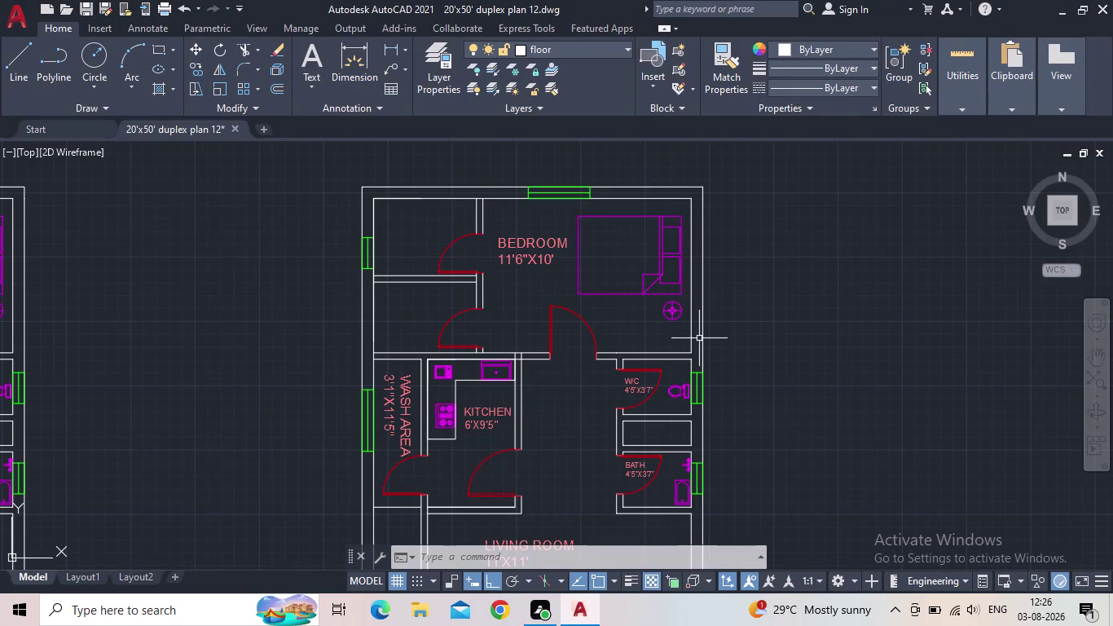
Frame the upper floor and start COPY with the KITCHEN 6'X9'5" label selected.
middle_drag(607, 386, 486, 339)
scroll(down, 3)
middle_drag(476, 339, 479, 323)
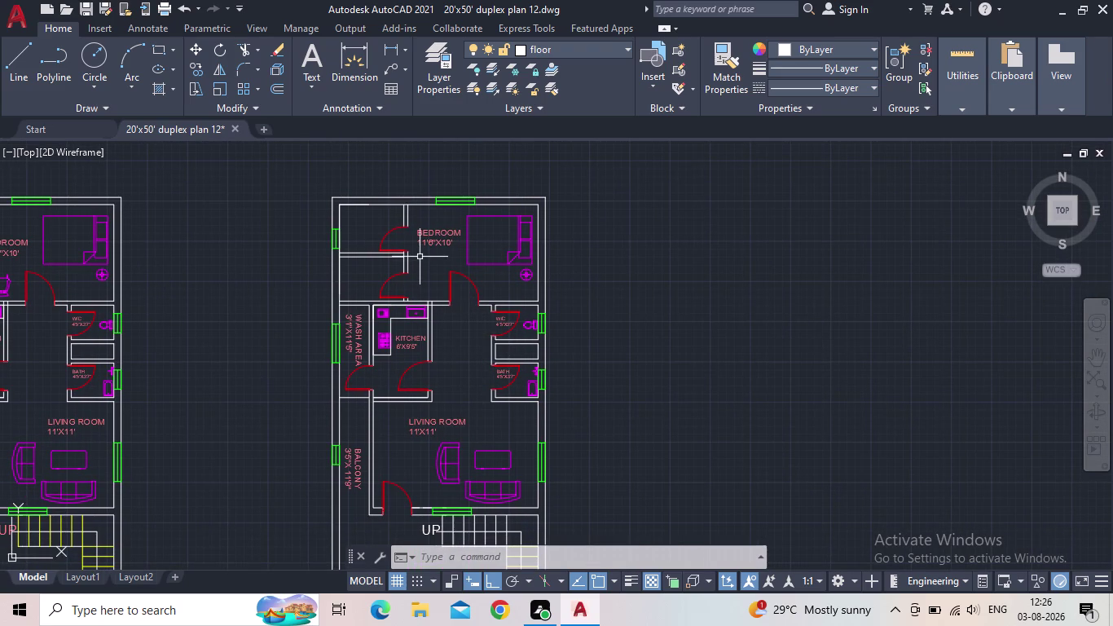
scroll(up, 3)
scroll(up, 3)
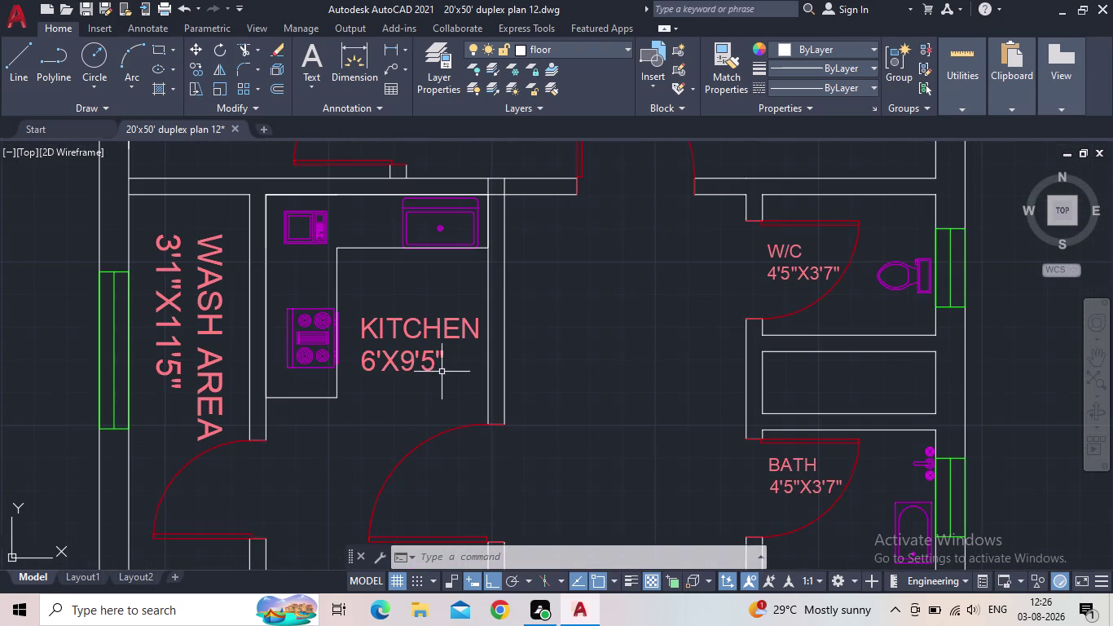
key(c)
key(o)
key(Return)
click(418, 386)
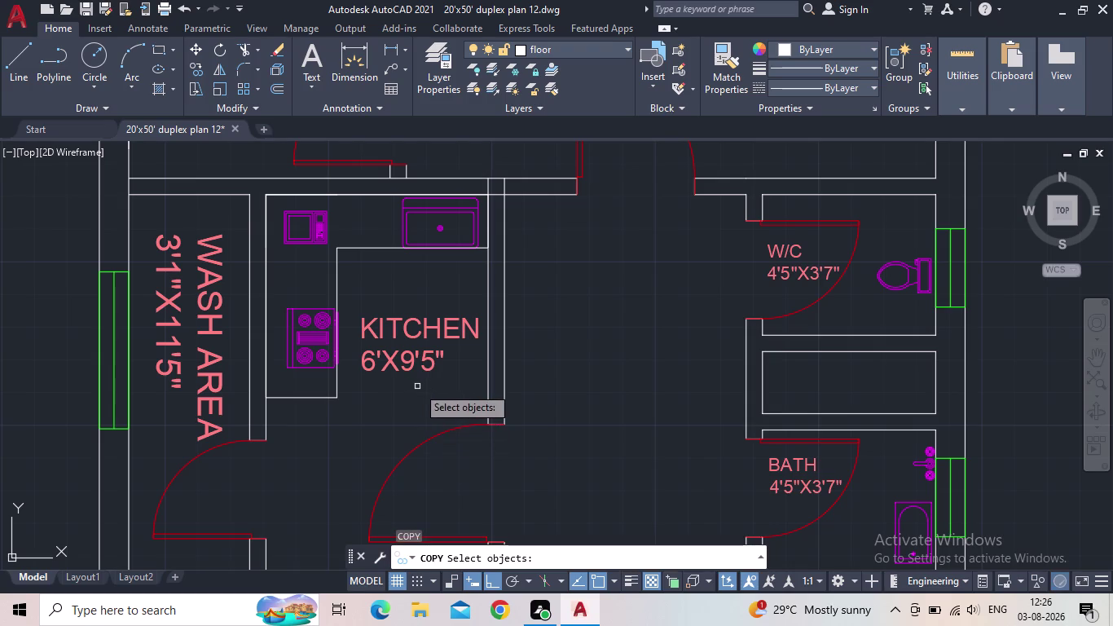
click(391, 329)
key(space)
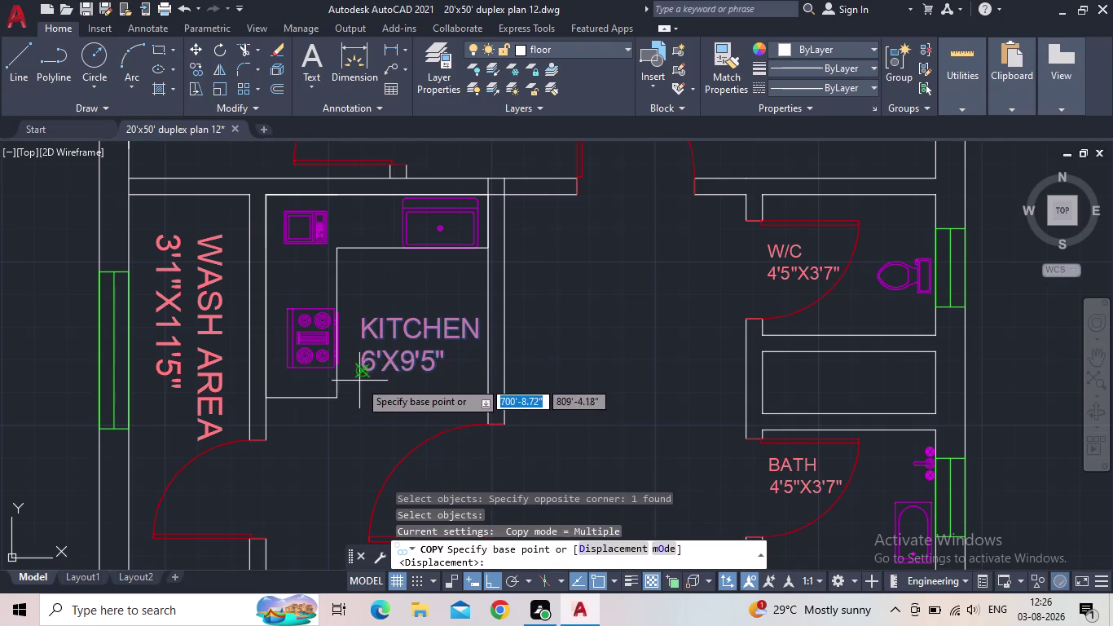
Place two label copies, left of the bedroom and in the top-left room.
click(361, 375)
middle_drag(342, 254, 394, 323)
scroll(down, 3)
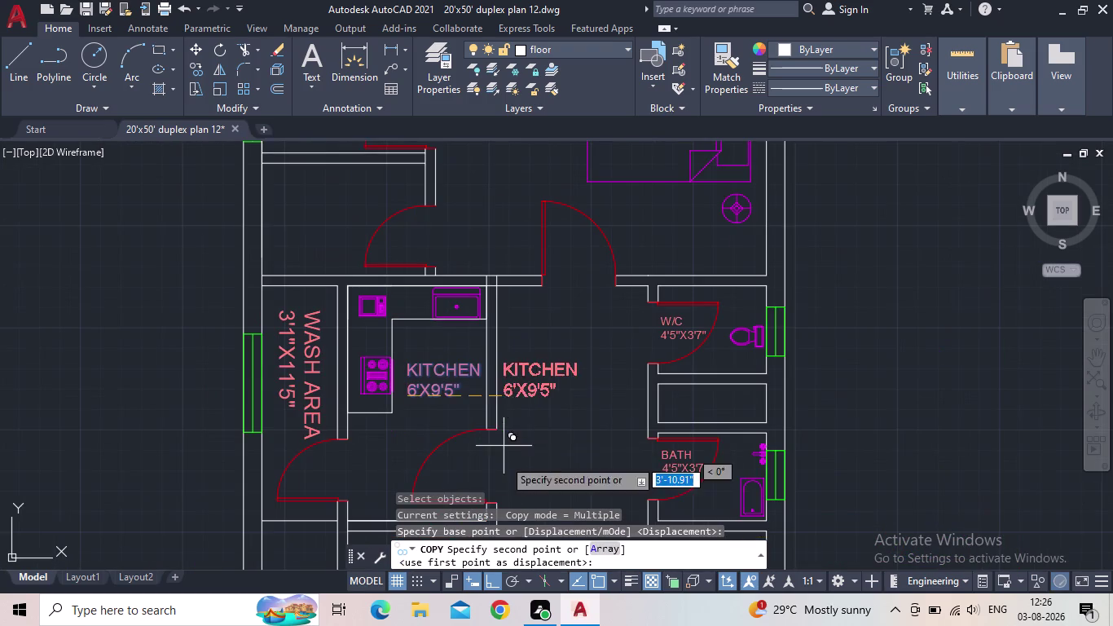
click(495, 582)
middle_drag(344, 213, 429, 322)
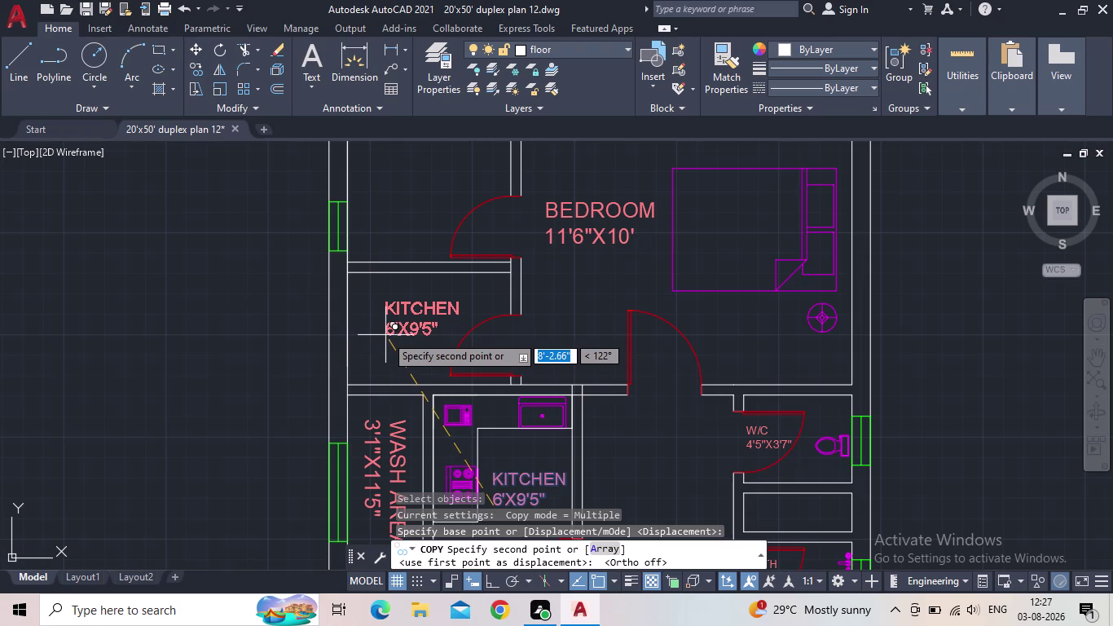
click(386, 335)
middle_drag(420, 218, 425, 346)
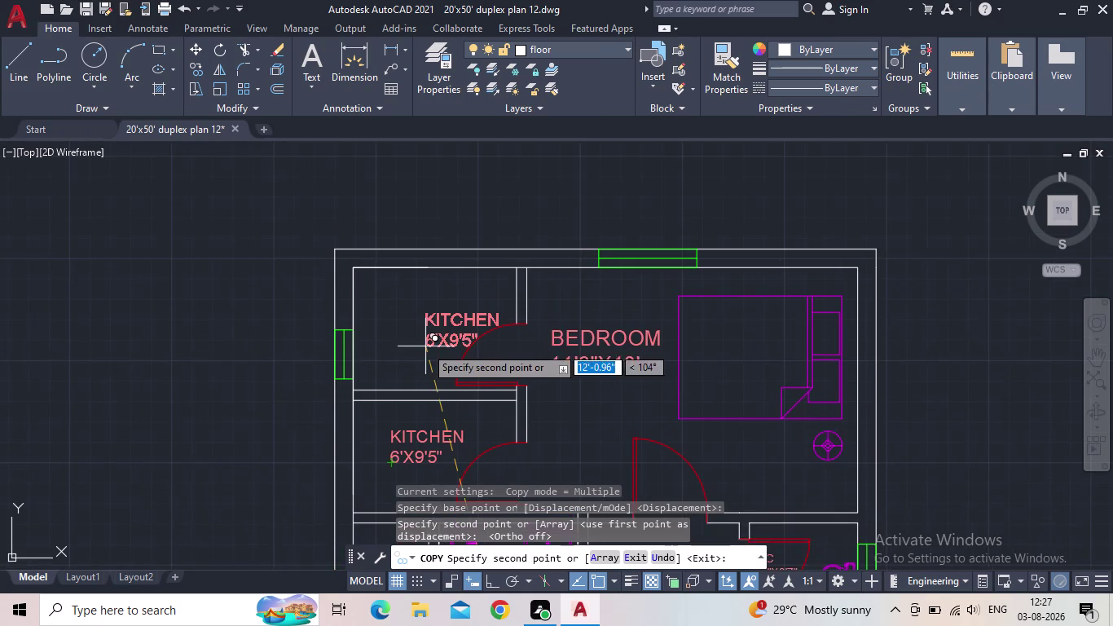
click(386, 327)
key(Escape)
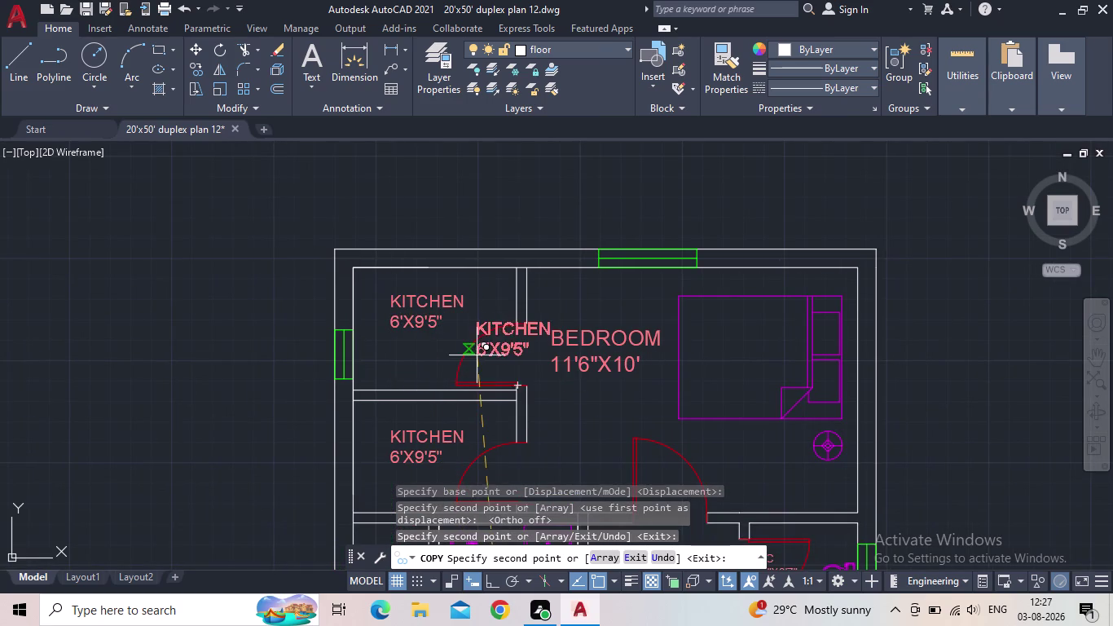
middle_drag(526, 374, 462, 238)
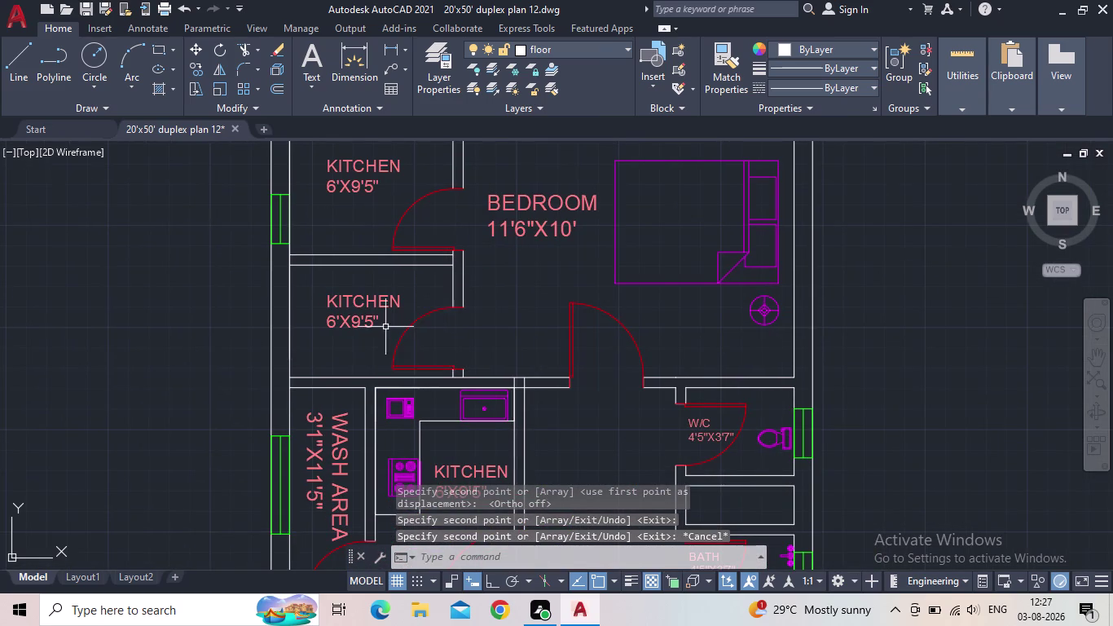
click(408, 326)
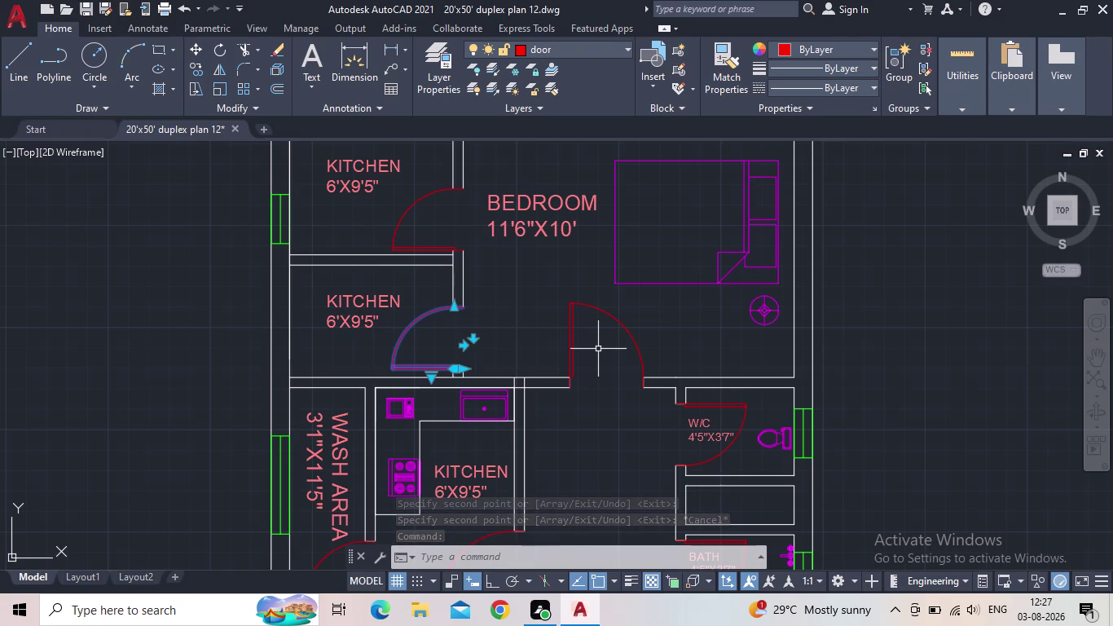
Erase the selected door and draw a short line closing the partition end.
key(Delete)
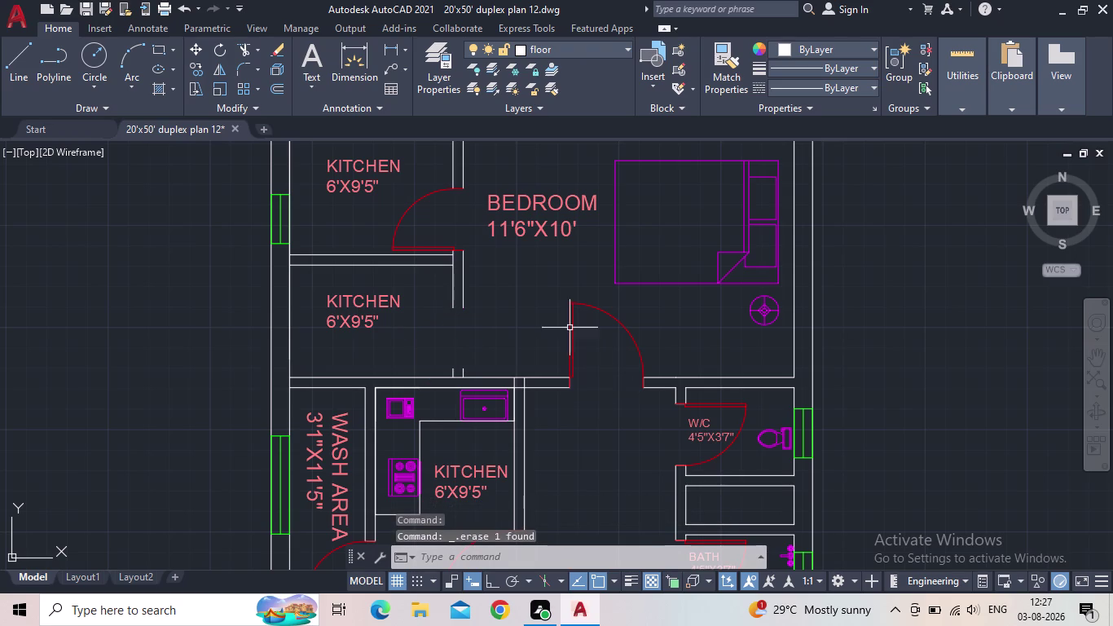
key(l)
key(Return)
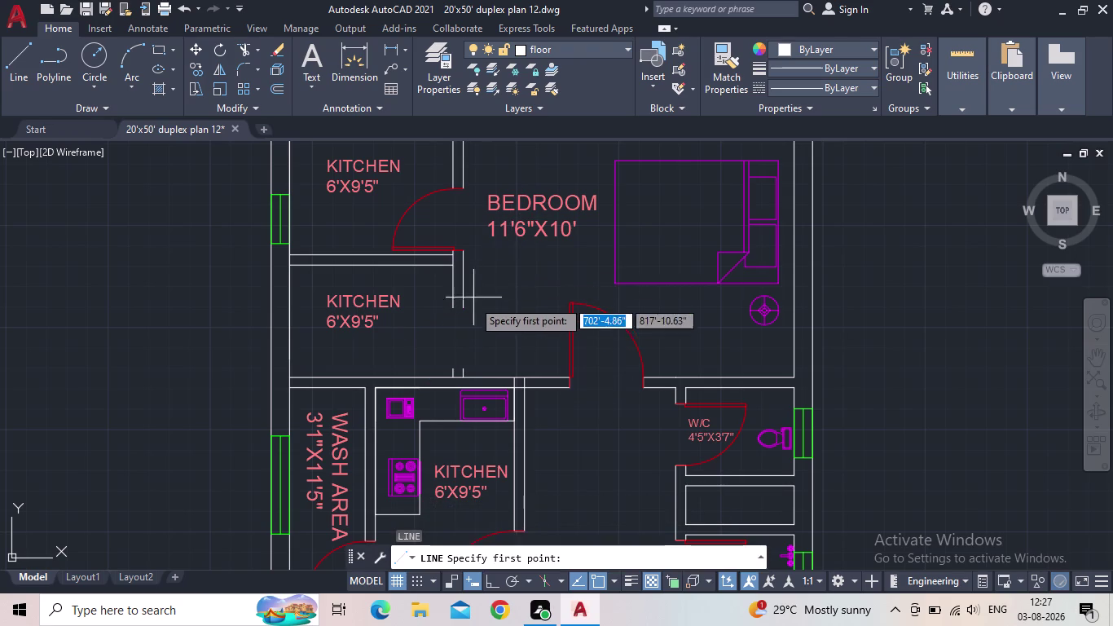
scroll(up, 3)
click(449, 300)
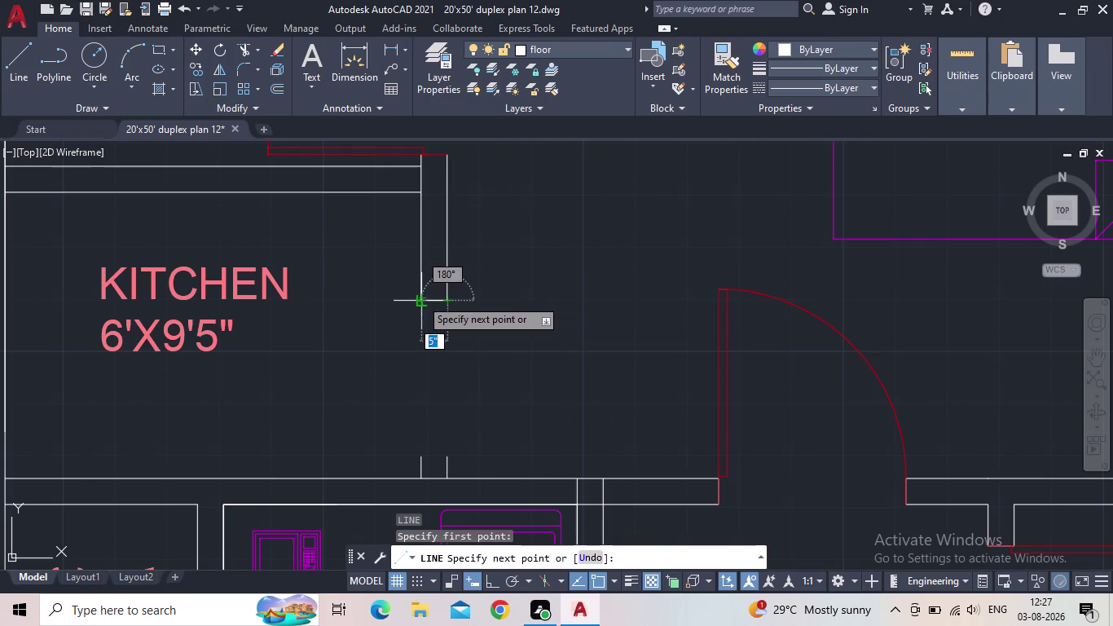
click(420, 298)
key(Escape)
Draw a second short closing line up from the bottom wall.
key(space)
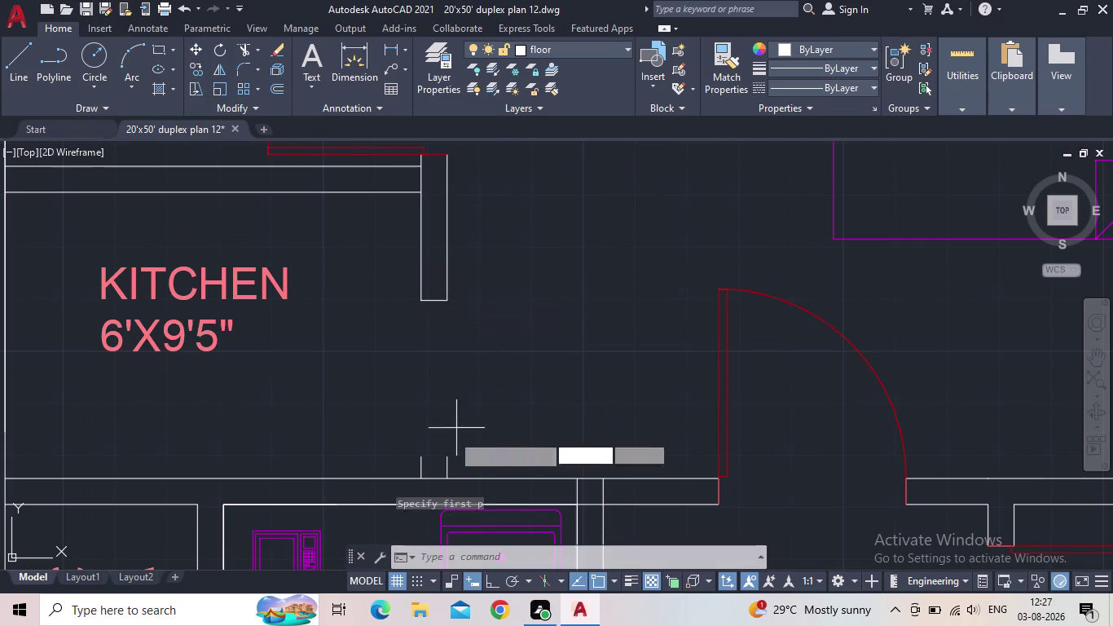
click(442, 455)
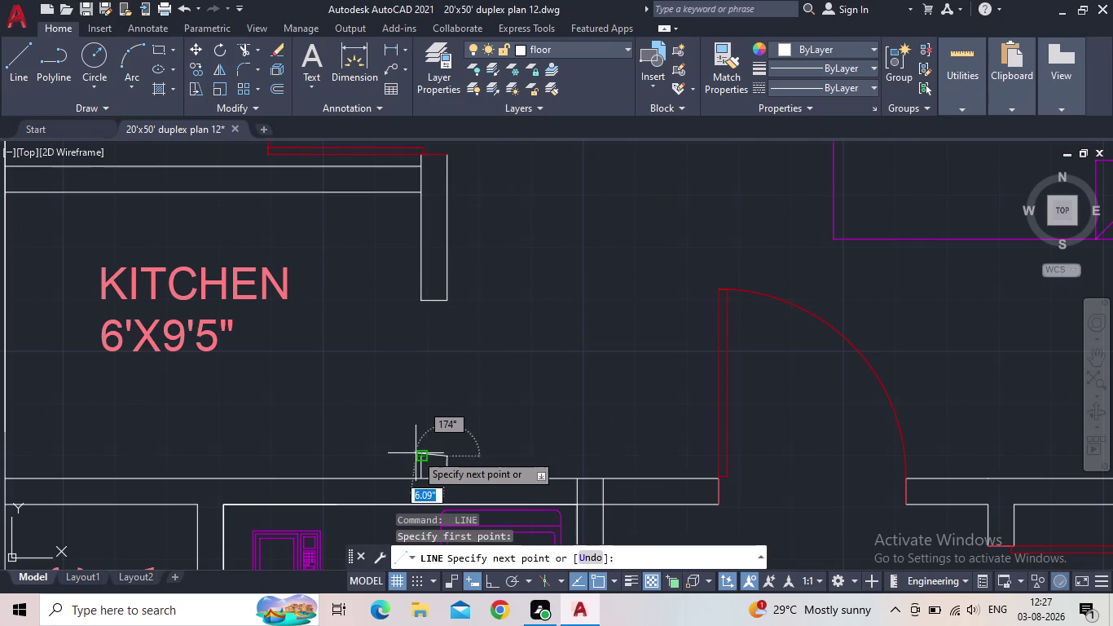
click(424, 457)
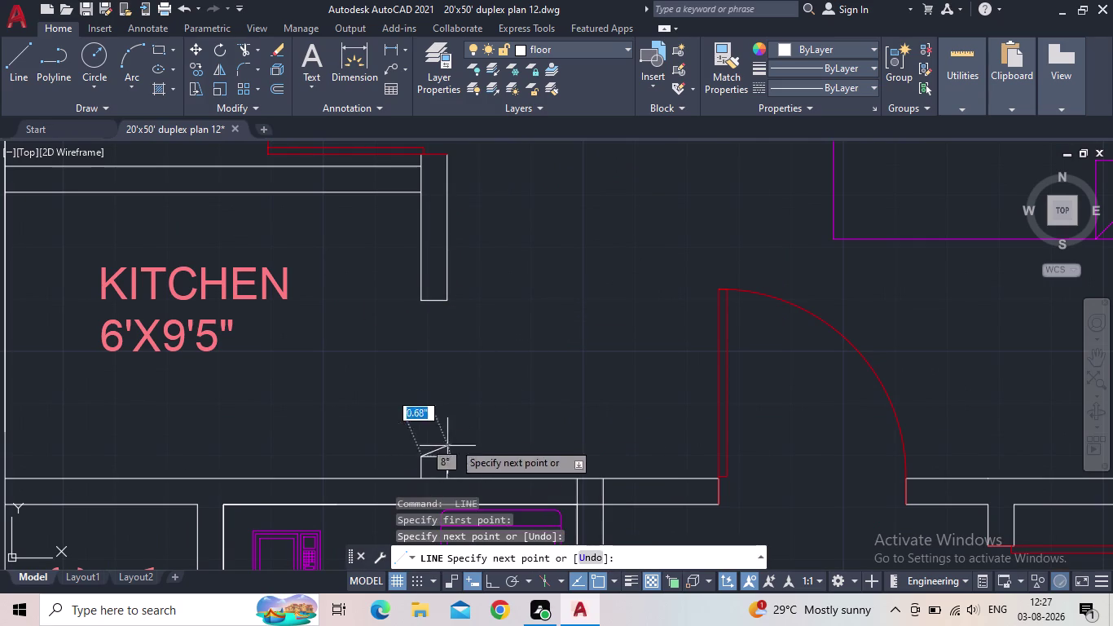
key(Escape)
middle_drag(498, 390, 365, 389)
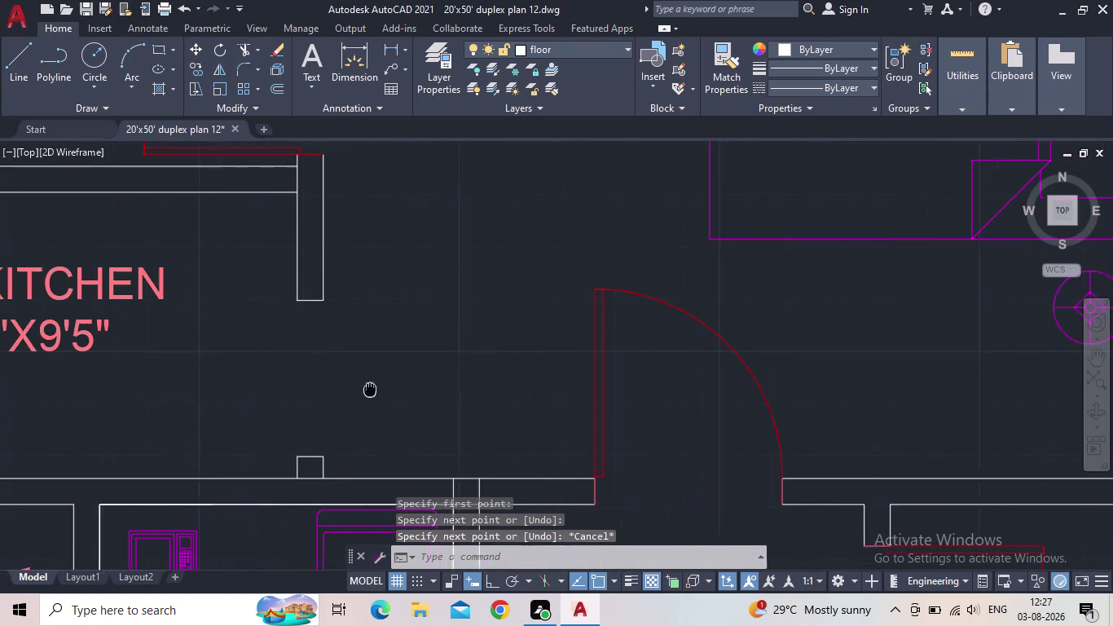
middle_drag(366, 390, 362, 390)
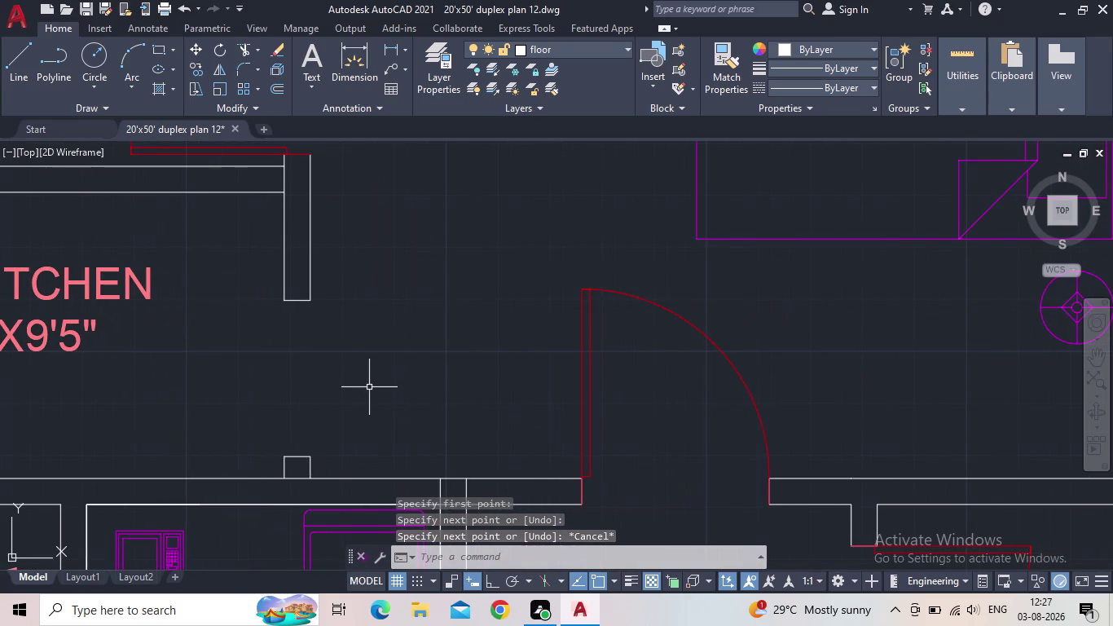
scroll(down, 3)
middle_drag(418, 368, 349, 370)
middle_drag(382, 406, 395, 381)
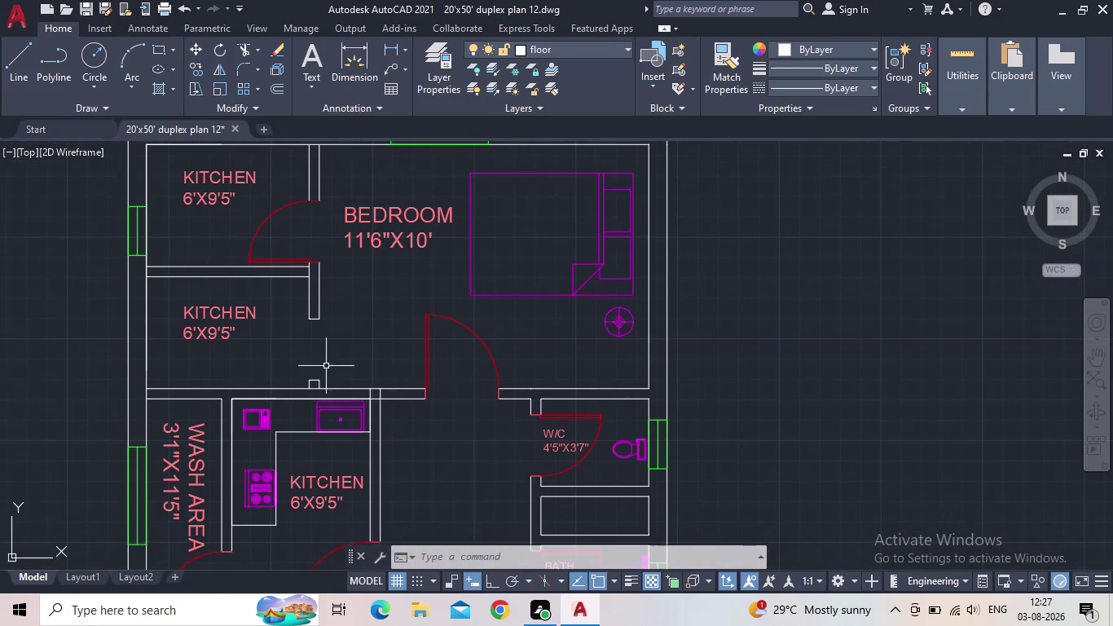
Grip-move the lower copied KITCHEN label further down in its room.
click(217, 311)
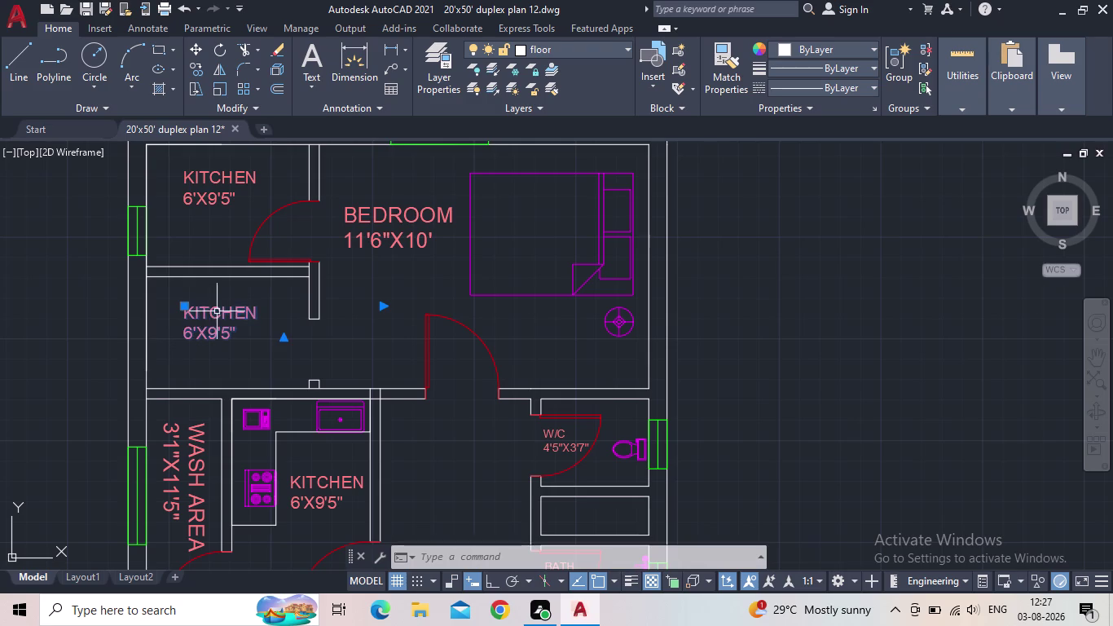
click(188, 306)
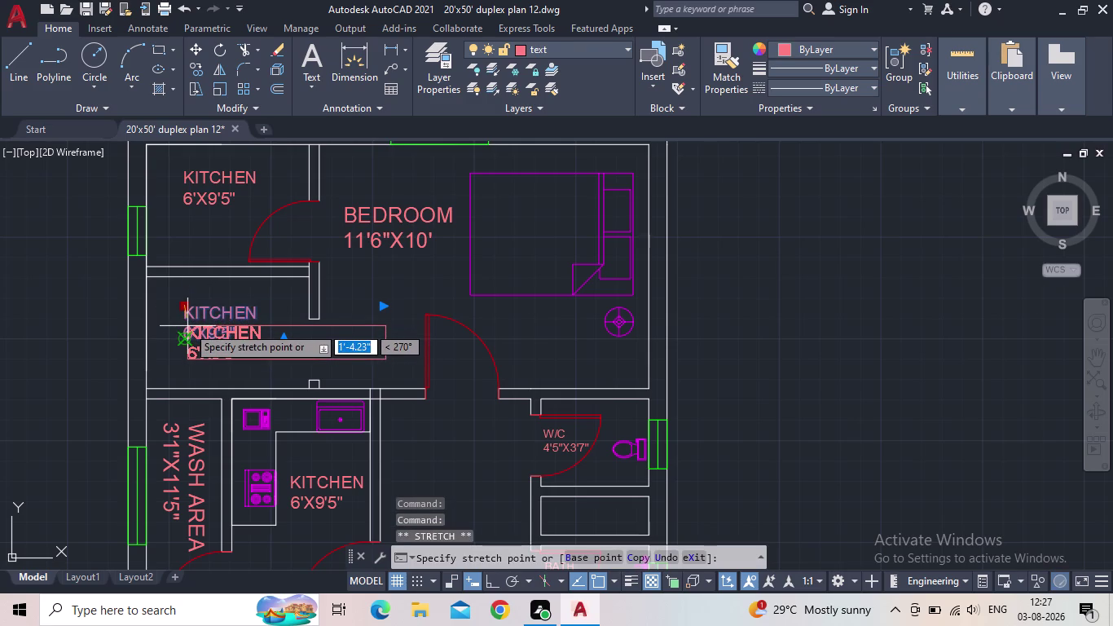
click(187, 323)
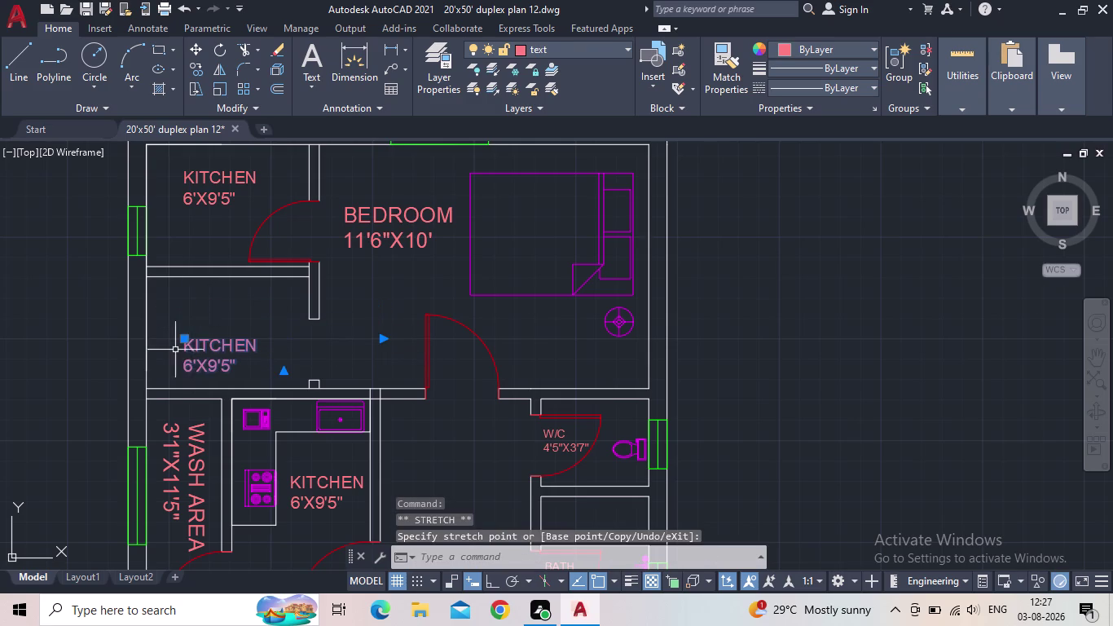
scroll(up, 3)
middle_drag(211, 374, 233, 358)
click(229, 291)
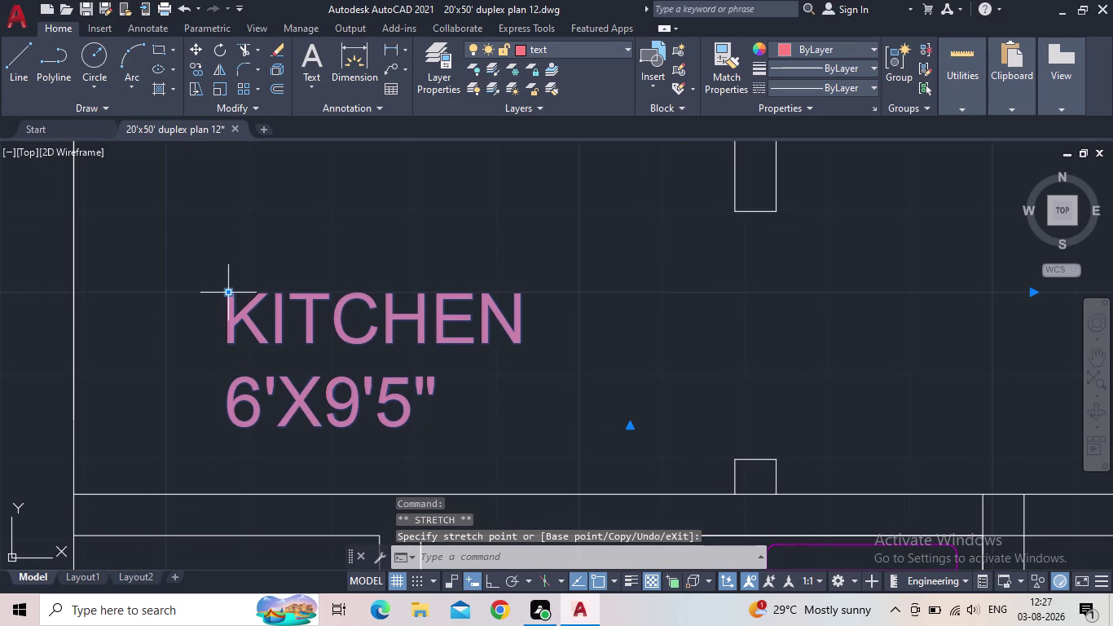
click(211, 210)
scroll(down, 3)
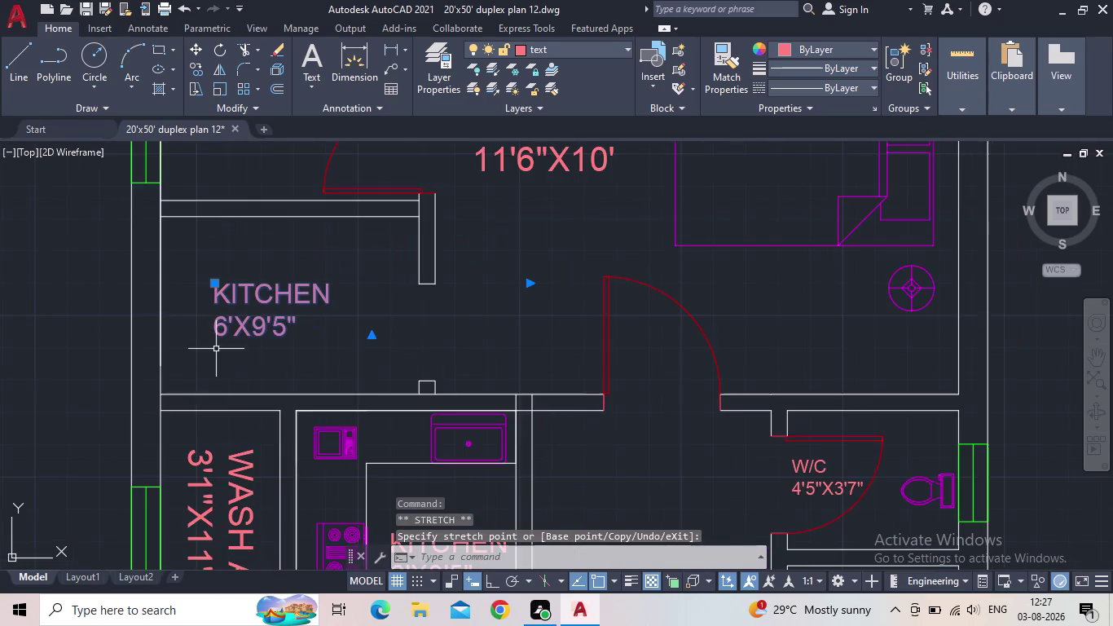
middle_drag(227, 349, 165, 382)
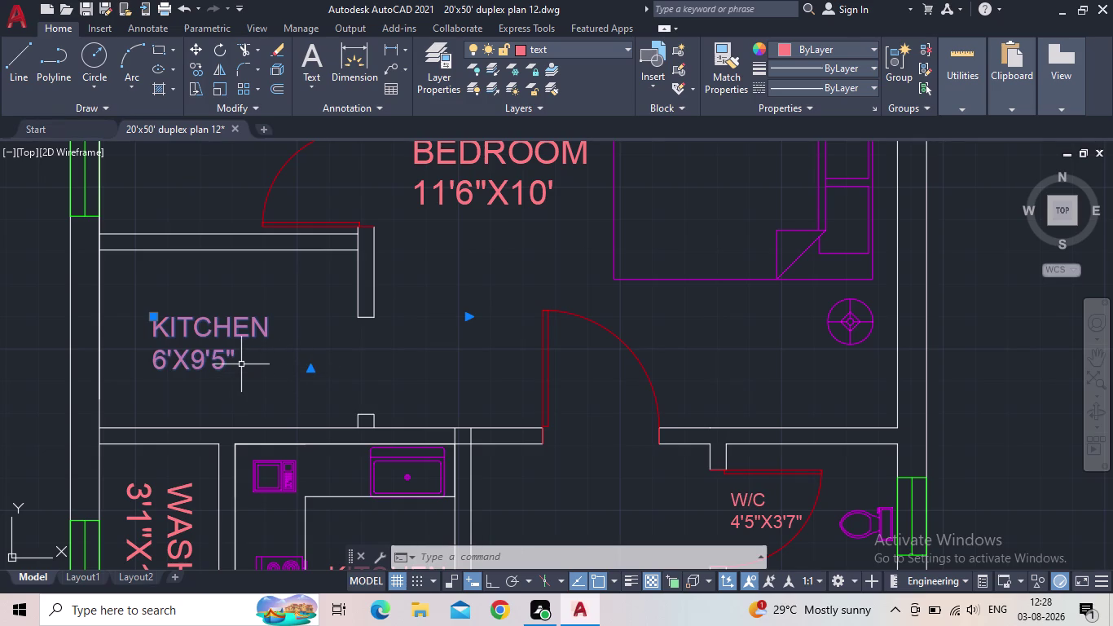
Open the lower copied label in the Text Editor and select all its text.
key(Escape)
double_click(219, 359)
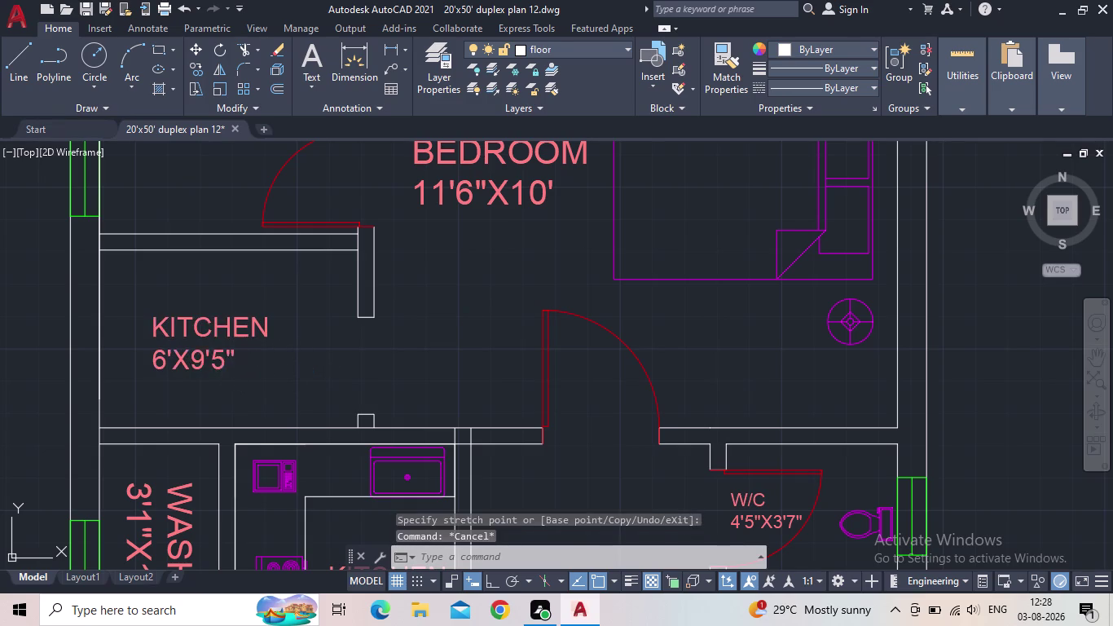
drag(262, 363, 152, 332)
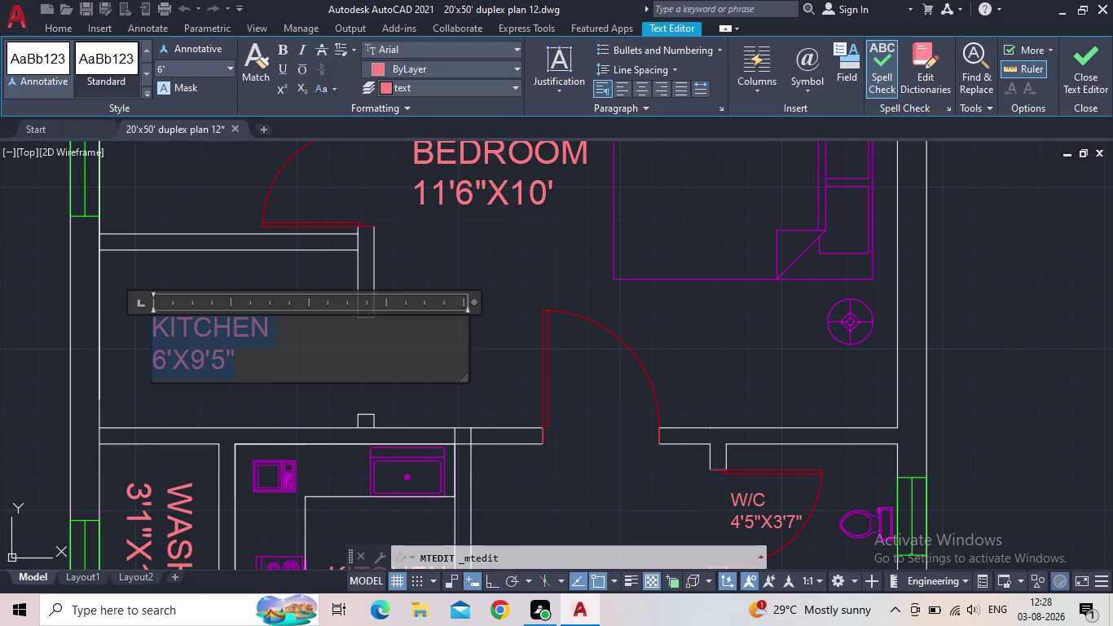
drag(153, 331, 144, 326)
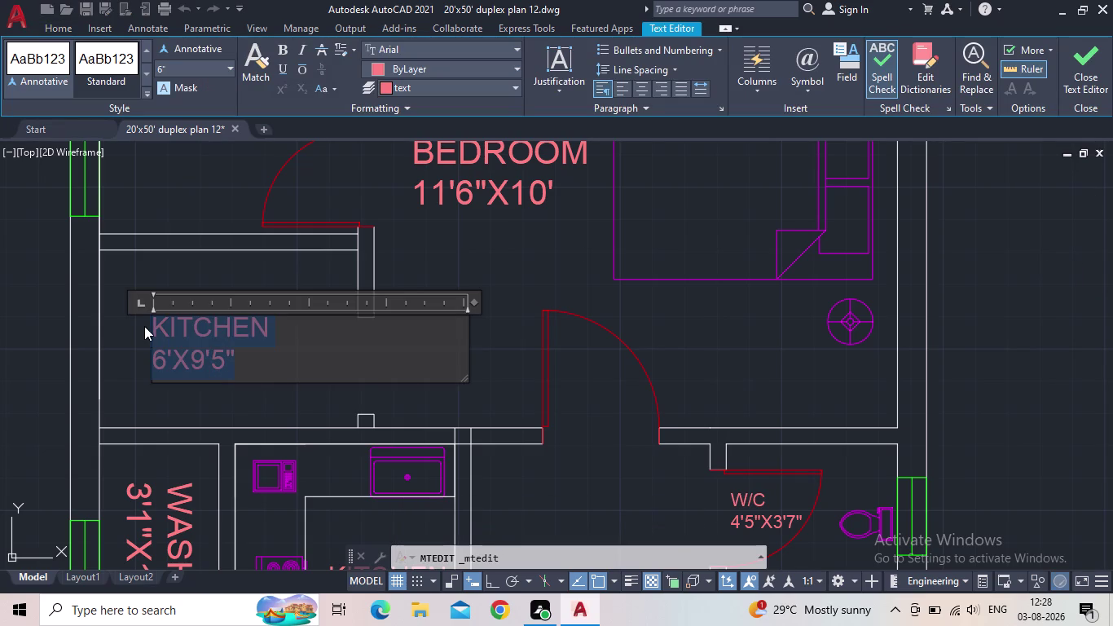